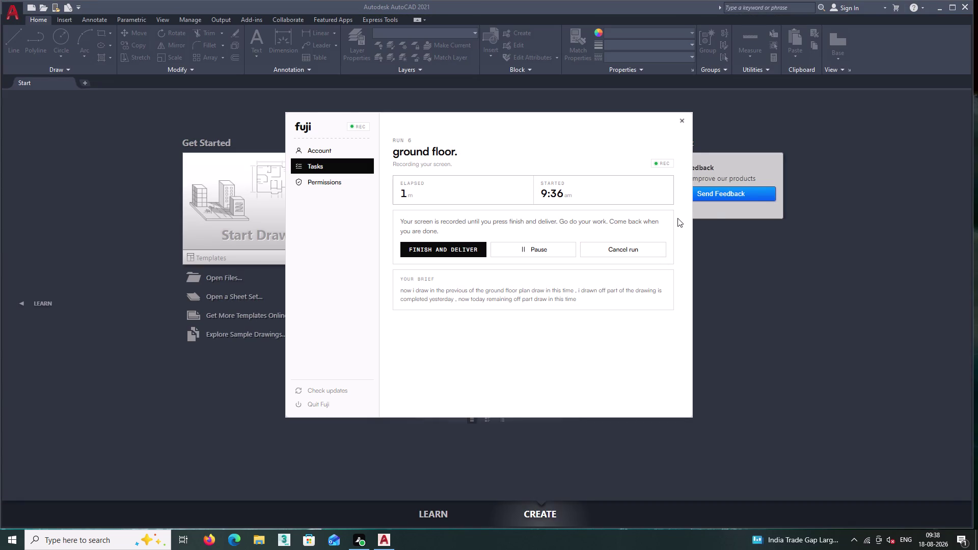
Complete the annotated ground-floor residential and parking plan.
Dismiss the Fuji recorder panel and start a new blank Drawing1 in 2D wireframe.
double_click(264, 224)
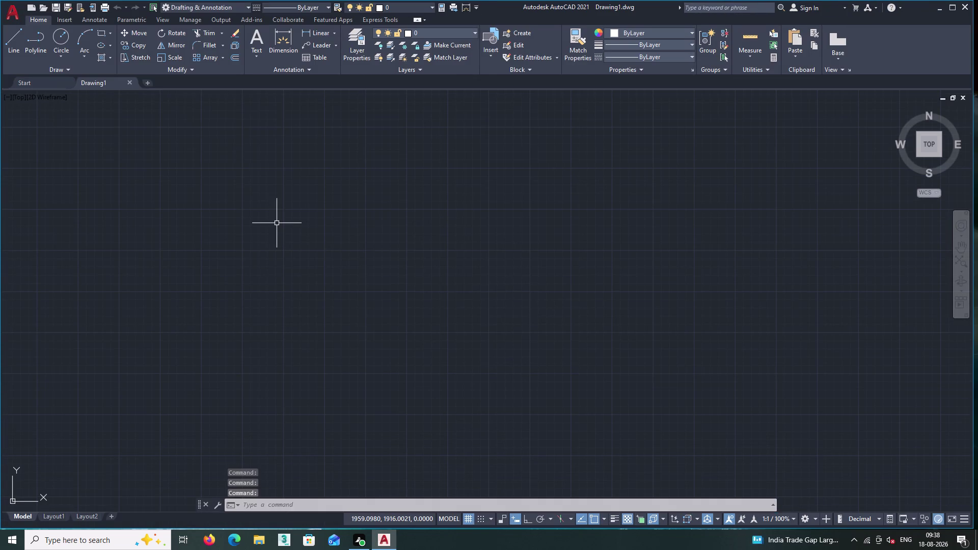
double_click(14, 12)
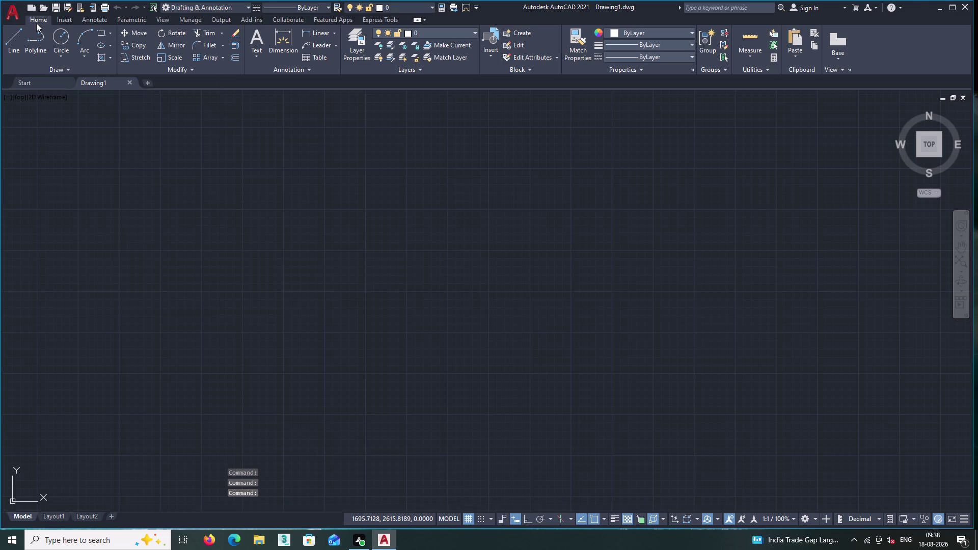